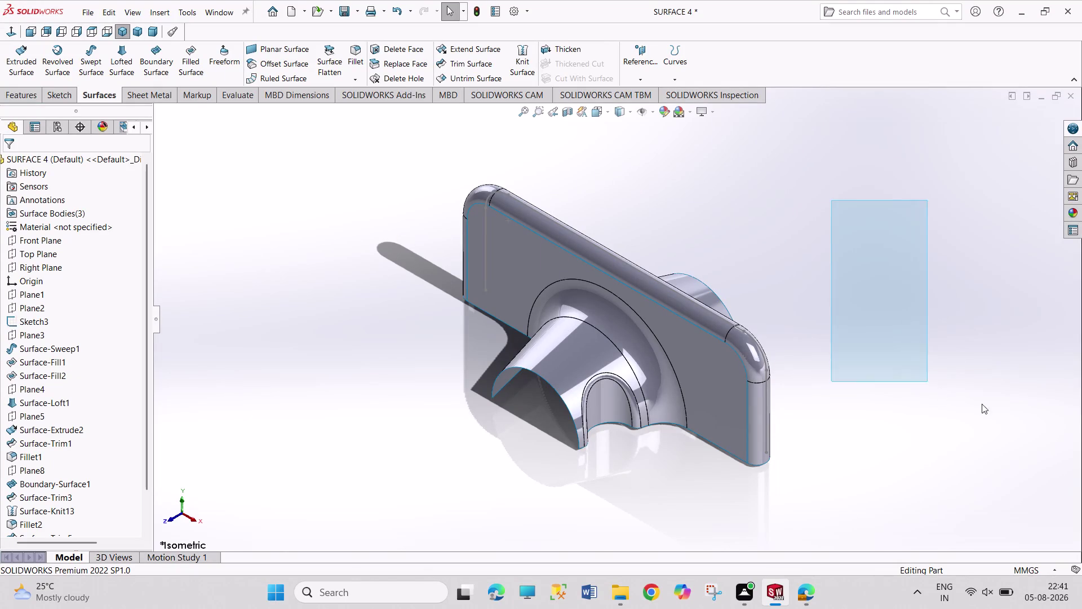
drag(814, 181, 1020, 385)
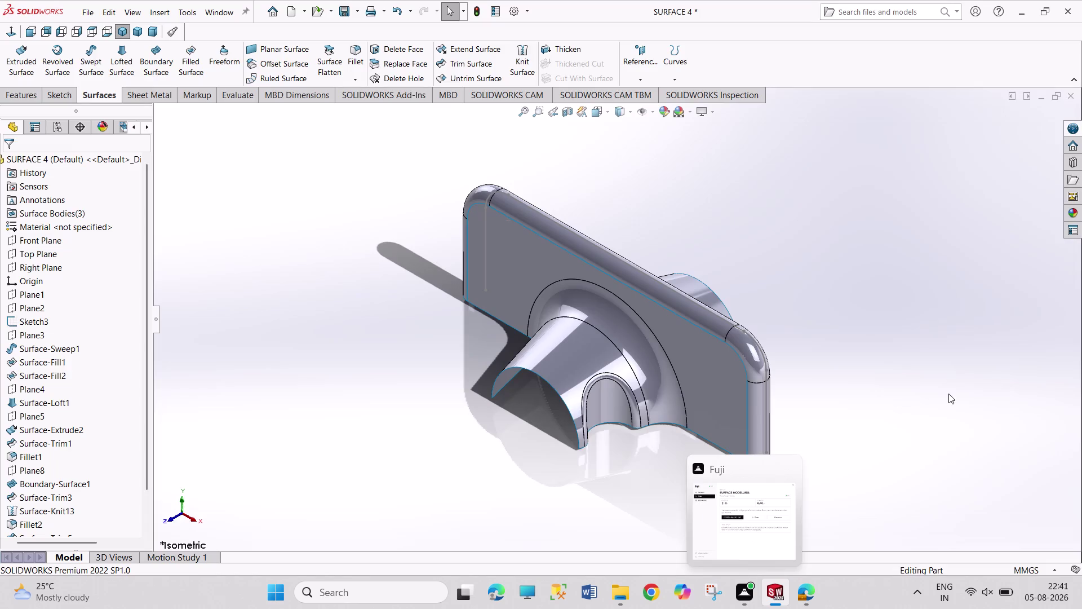
drag(778, 157, 894, 326)
drag(811, 201, 931, 366)
drag(855, 251, 858, 268)
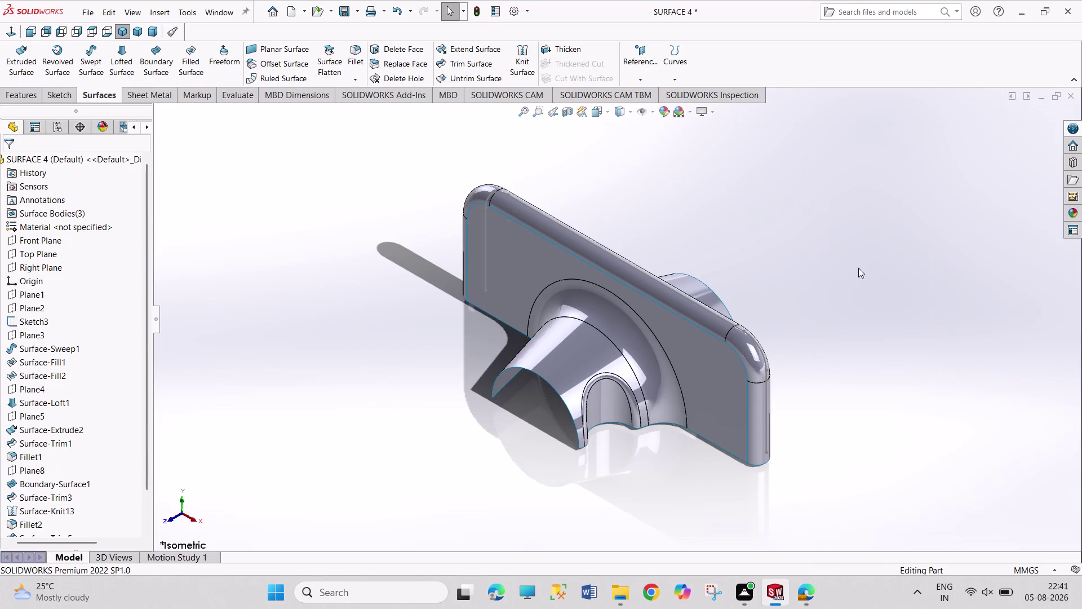
drag(858, 268, 974, 382)
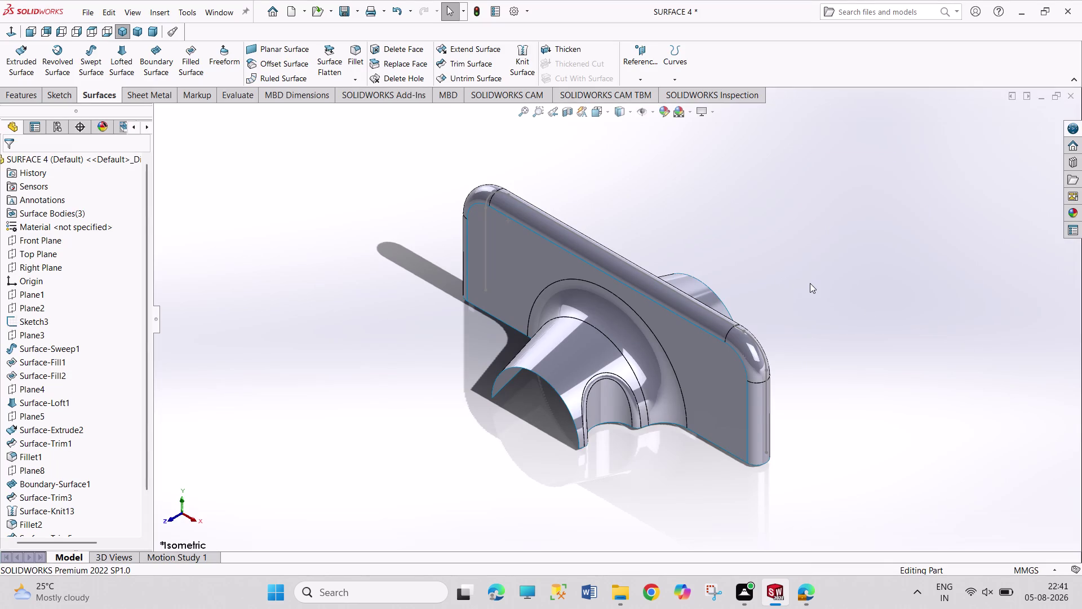